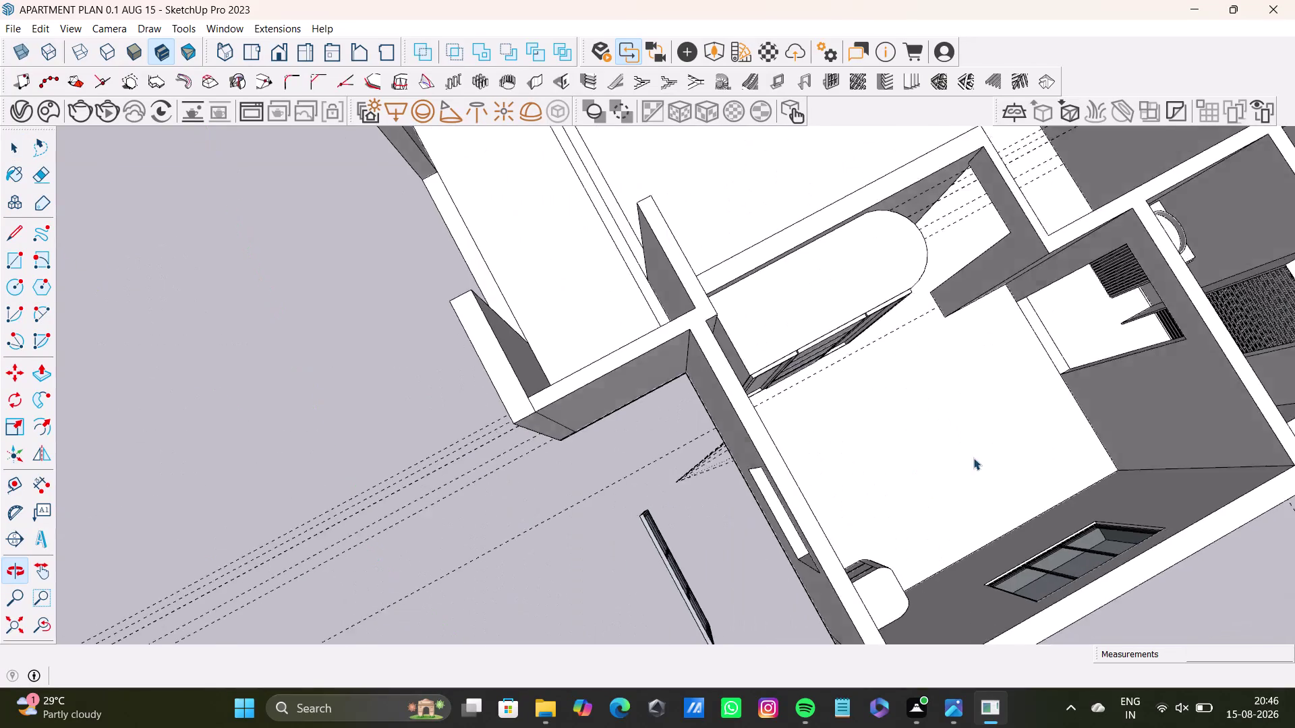
Orbit to face the sliding glass window and box-select it.
middle_drag(845, 469, 692, 357)
middle_drag(645, 443, 966, 387)
middle_drag(756, 343, 747, 284)
scroll(up, 3)
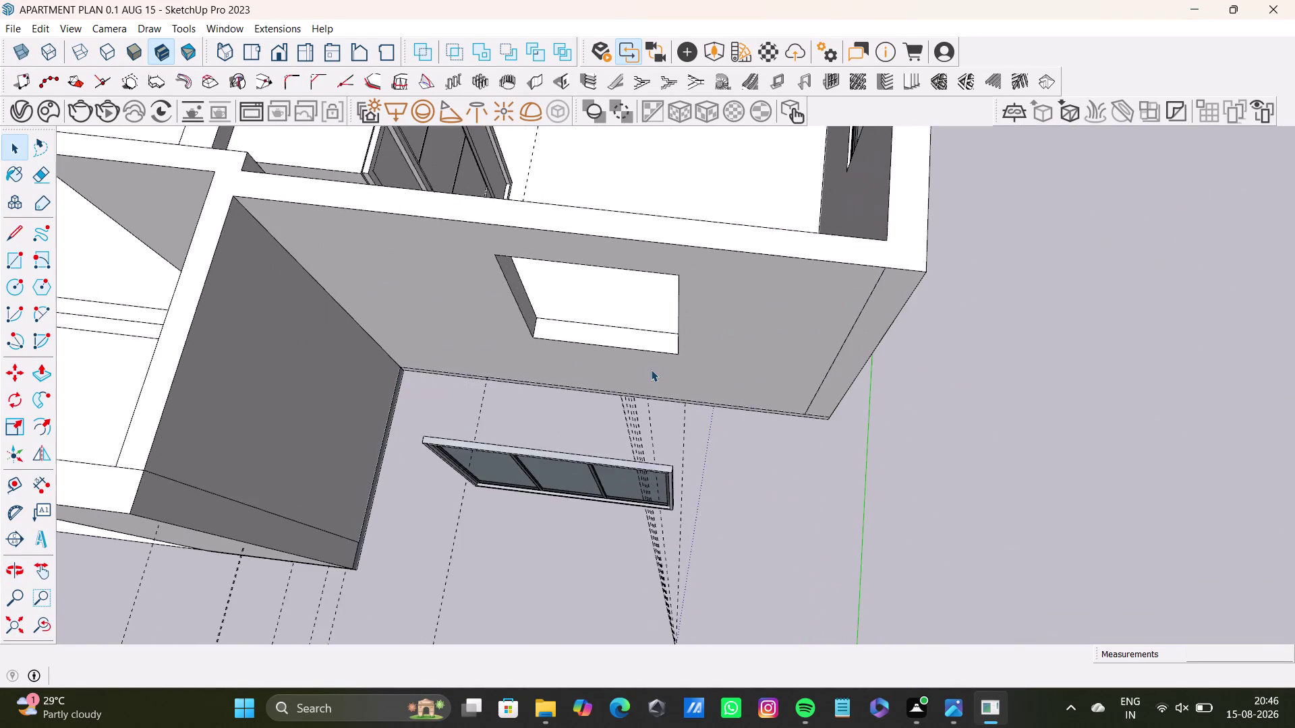
scroll(up, 3)
middle_drag(655, 356, 706, 486)
middle_drag(710, 445, 729, 307)
middle_drag(737, 309, 727, 266)
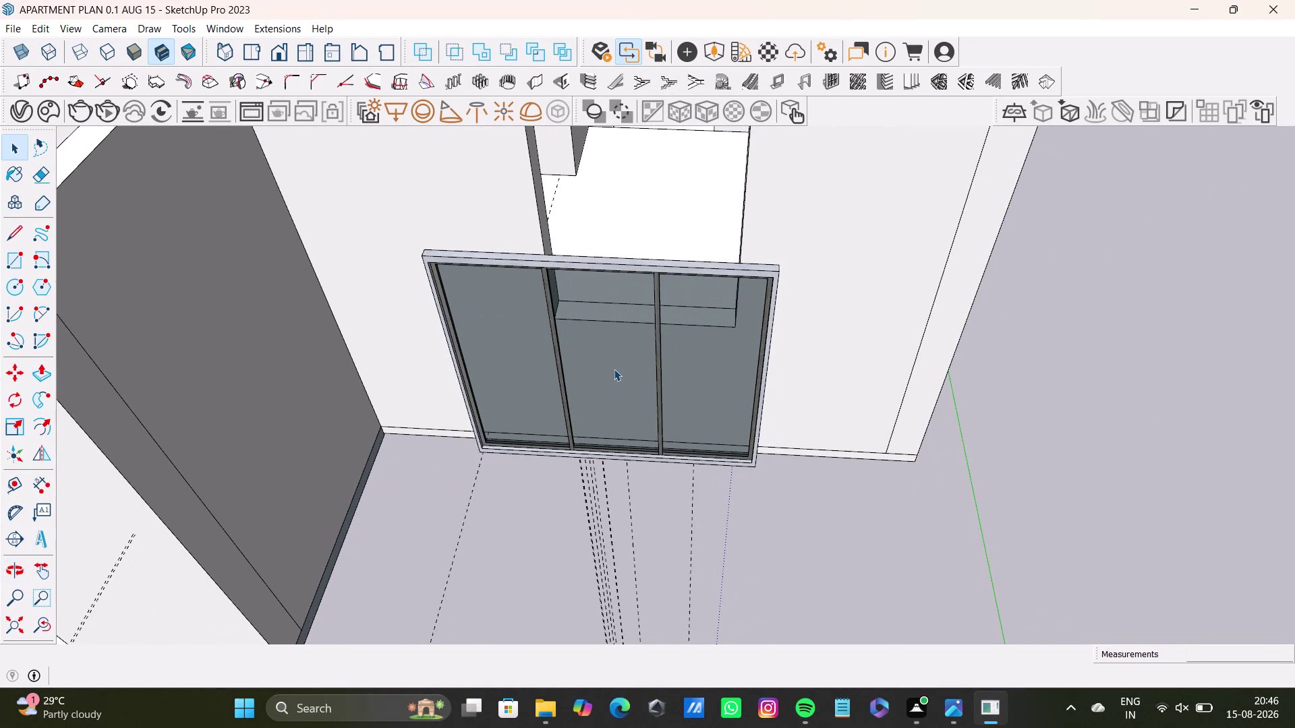
click(615, 368)
double_click(618, 369)
drag(398, 238, 866, 559)
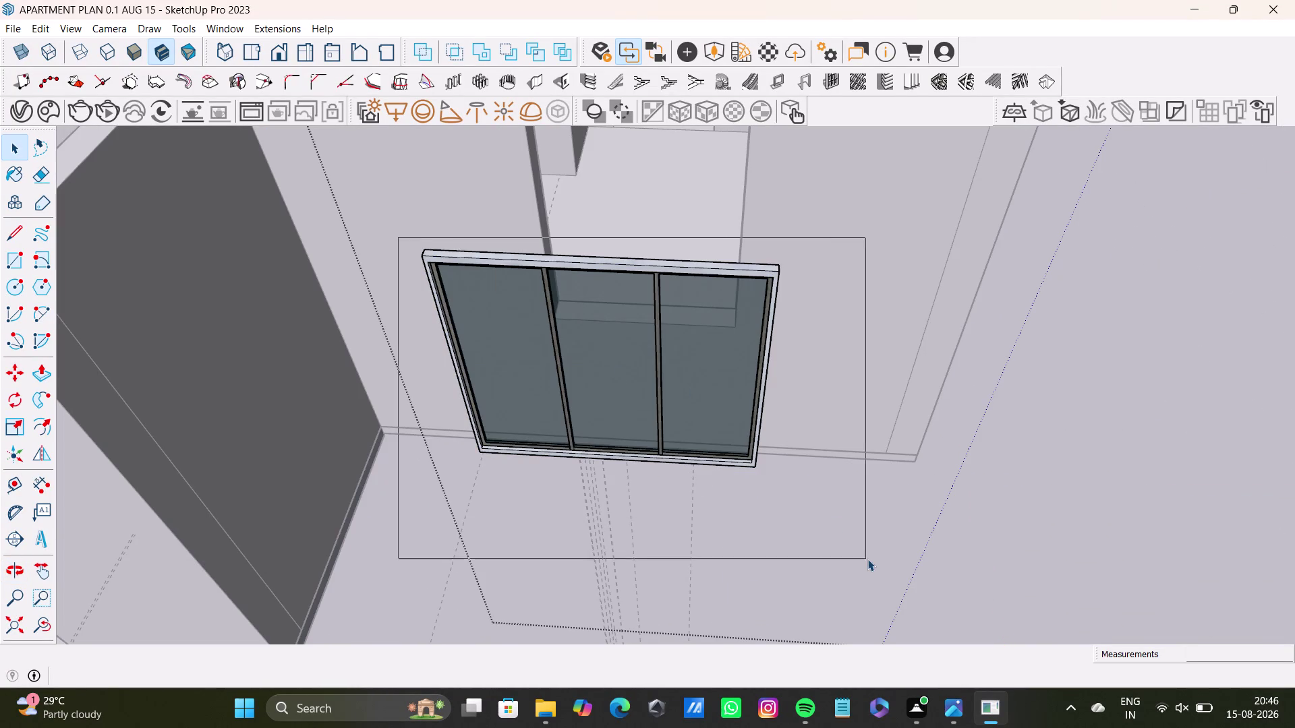
drag(865, 559, 867, 559)
Pick up the window with Move (M) and bring its lower corner into view.
key(m)
drag(607, 461, 631, 311)
middle_drag(642, 331, 778, 326)
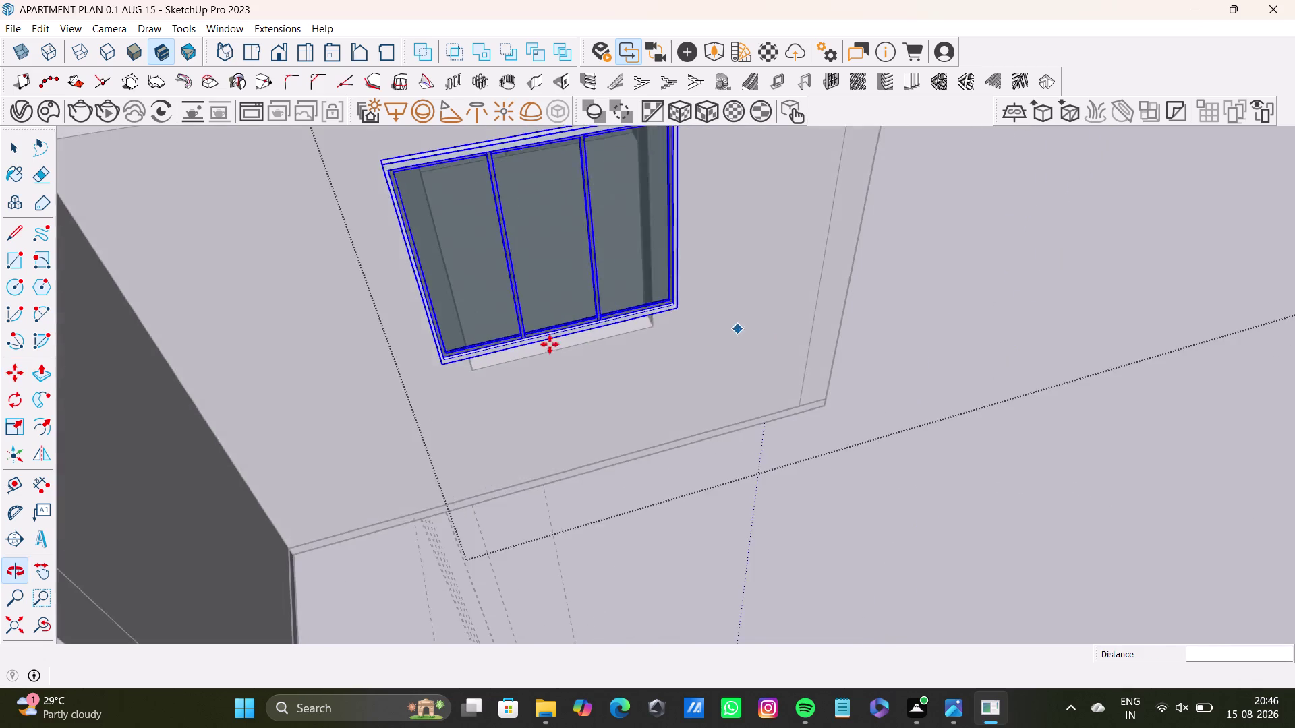
scroll(up, 3)
middle_drag(477, 342, 466, 207)
middle_drag(544, 276, 212, 366)
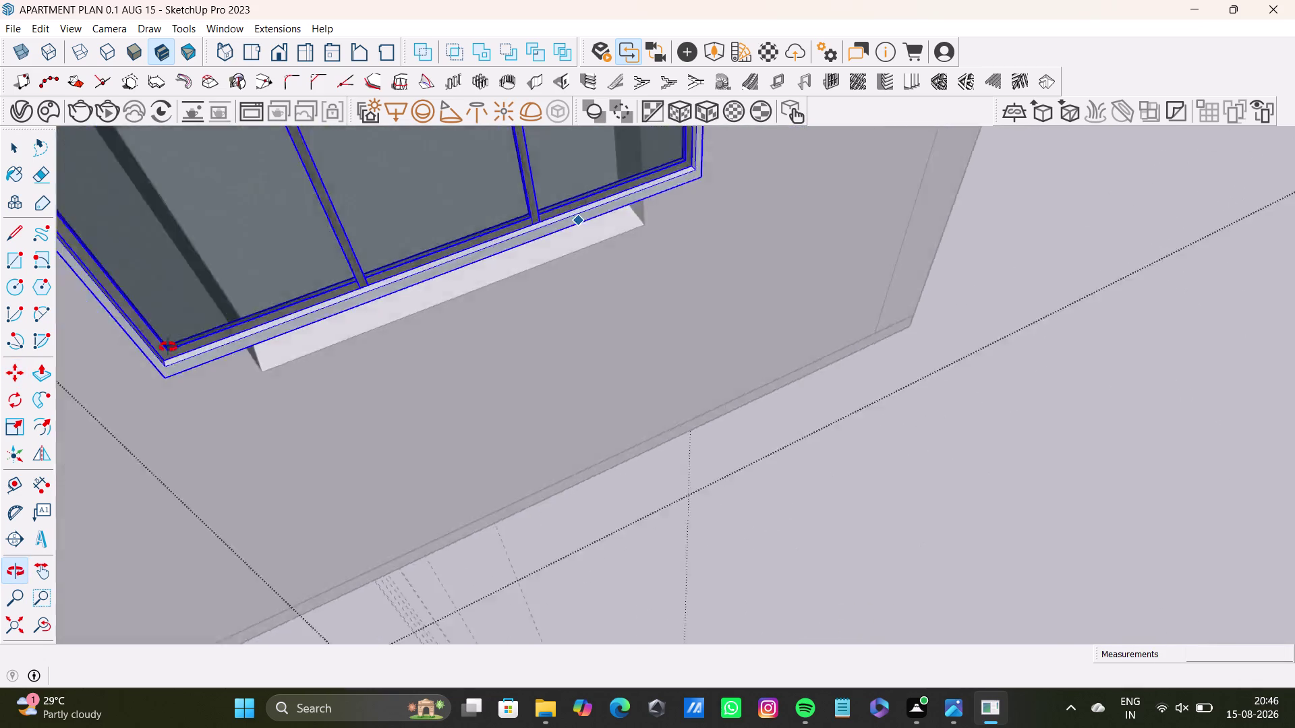
middle_drag(212, 367, 168, 348)
scroll(down, 3)
middle_drag(515, 301, 539, 521)
scroll(up, 3)
middle_drag(529, 446, 607, 422)
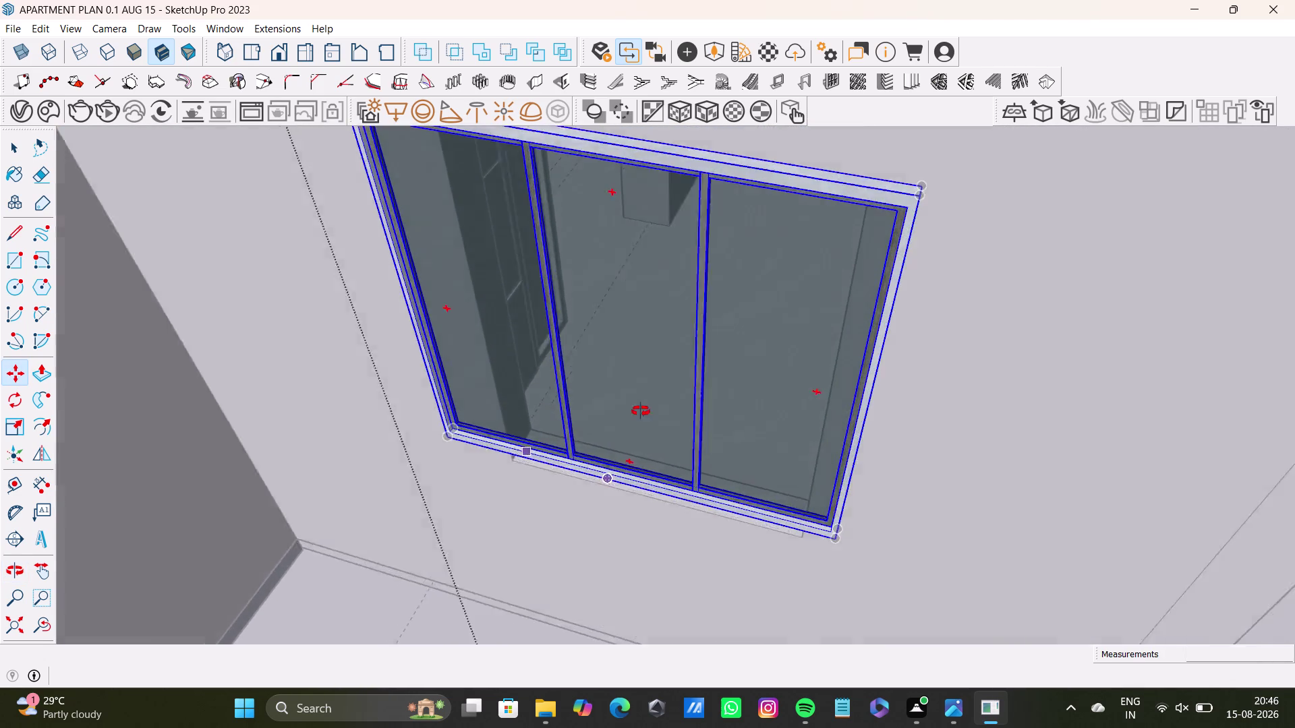
middle_drag(607, 422, 710, 372)
Snap the window's bottom corner to the opening's corner, placing it in the wall opening.
drag(473, 501, 536, 514)
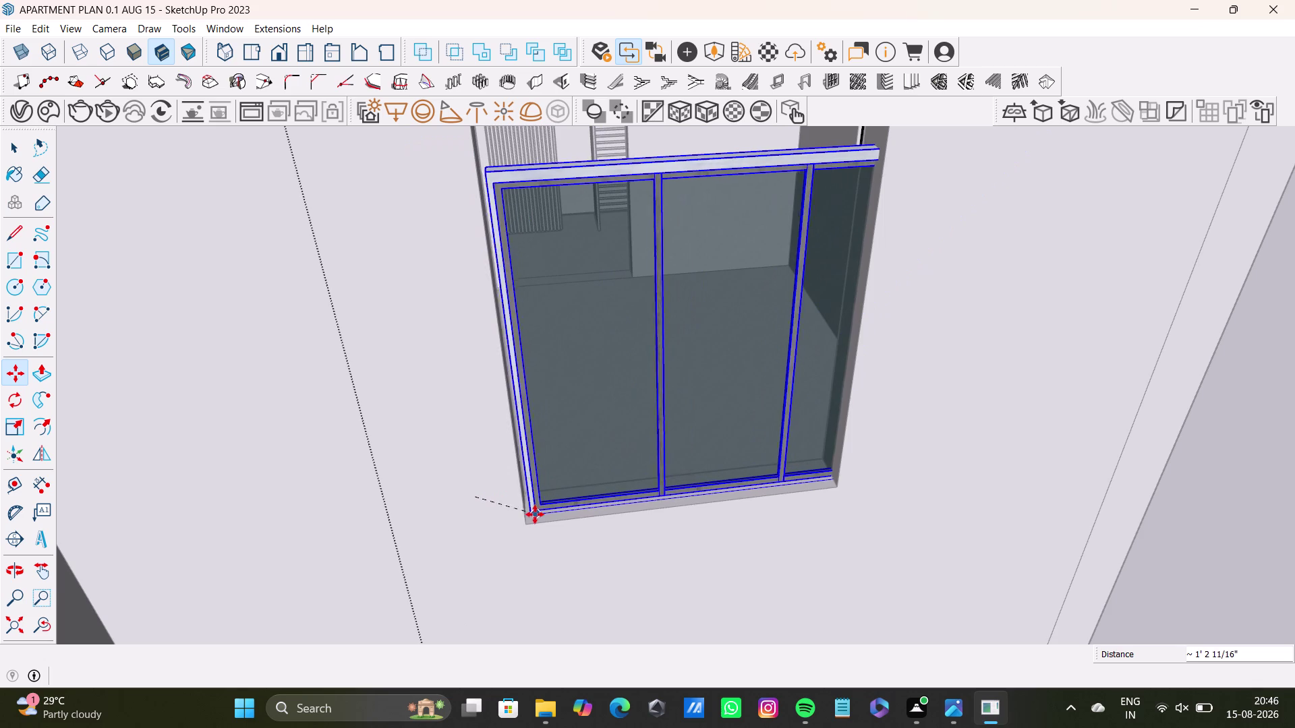
drag(536, 515, 530, 520)
click(530, 520)
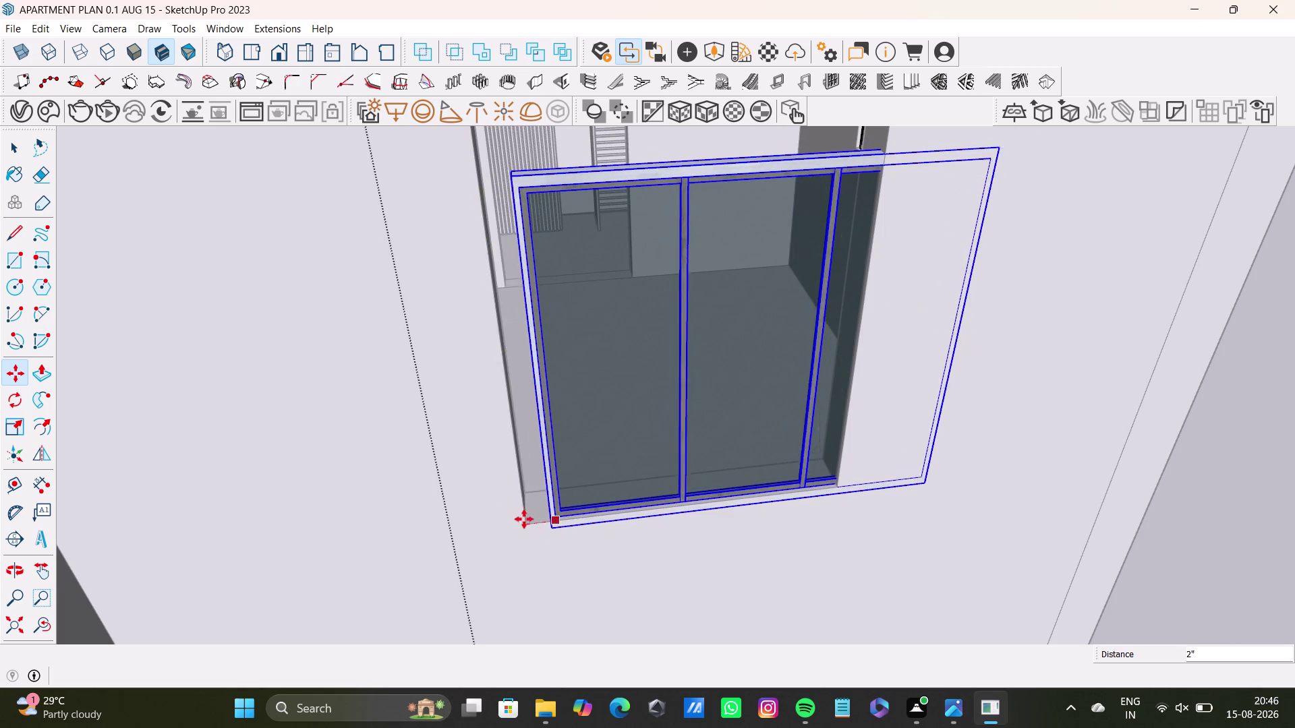
click(531, 504)
middle_drag(634, 494, 537, 547)
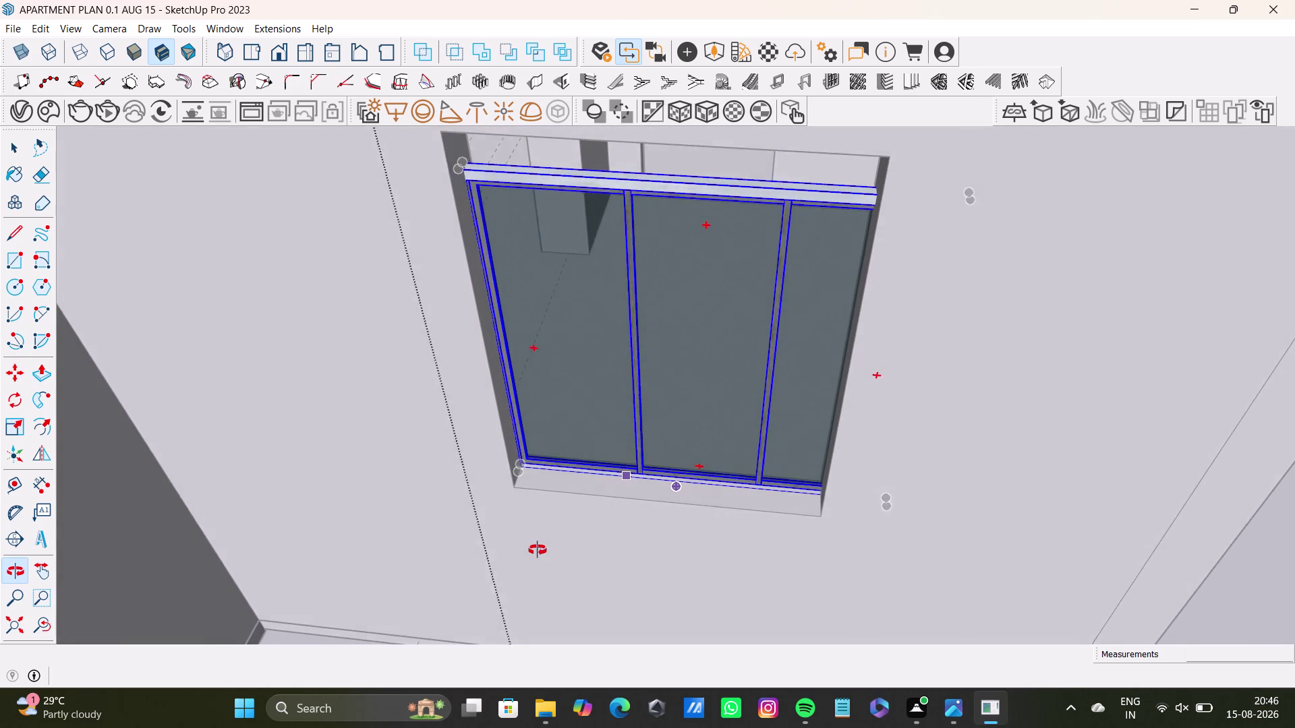
middle_drag(537, 546, 537, 557)
Start Scale (S) and orbit out to check the window against the wall.
key(s)
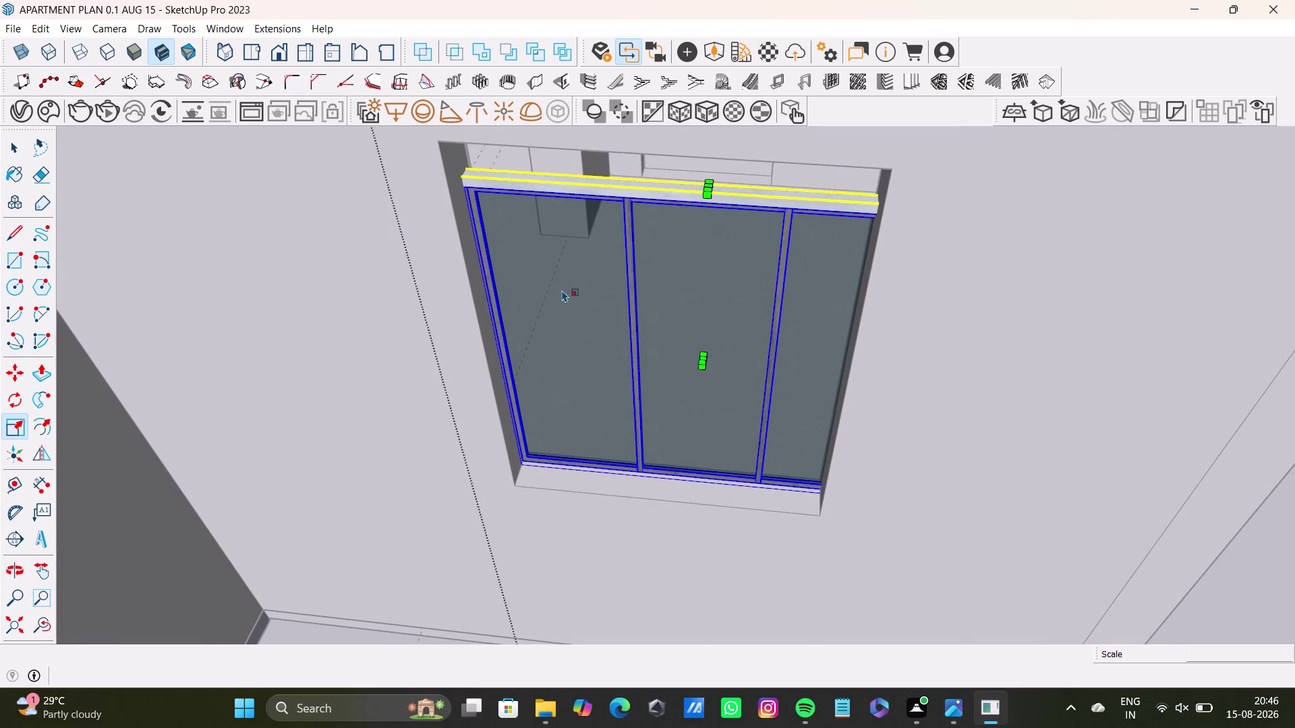
middle_drag(561, 290, 548, 459)
middle_drag(555, 478, 652, 439)
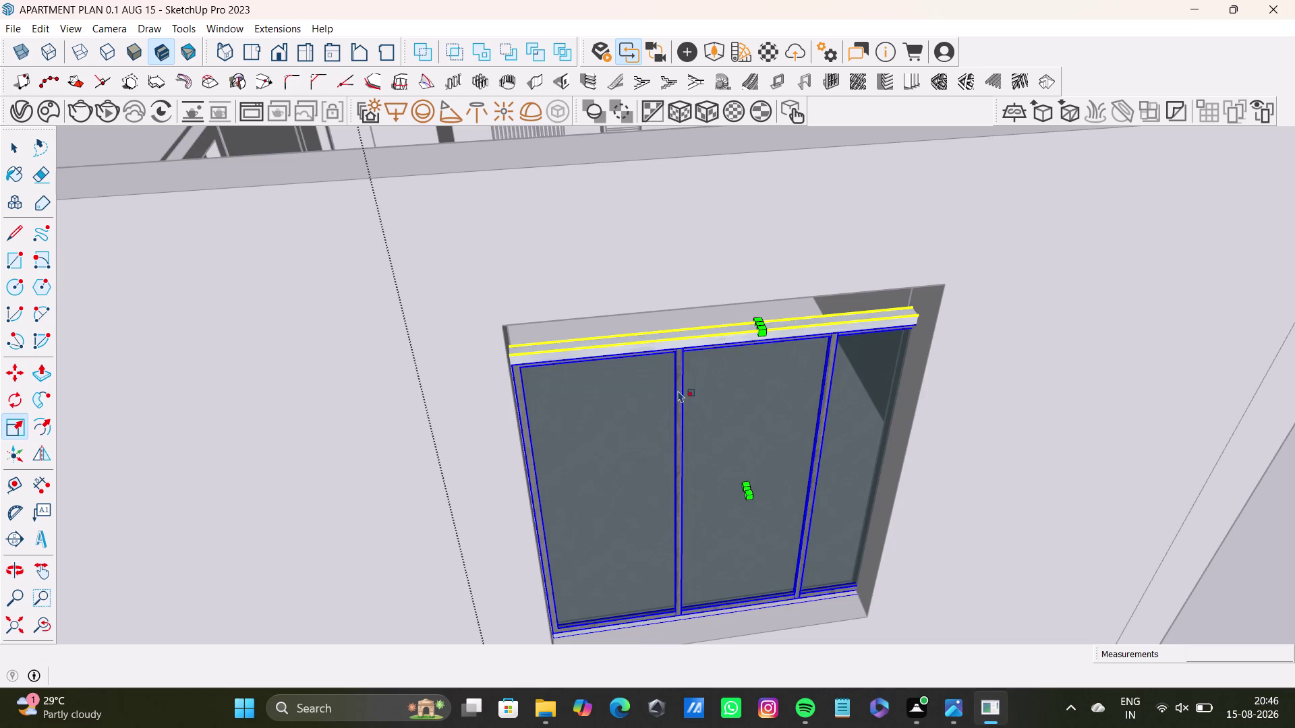
scroll(down, 3)
middle_drag(690, 445, 564, 475)
middle_drag(663, 517, 552, 534)
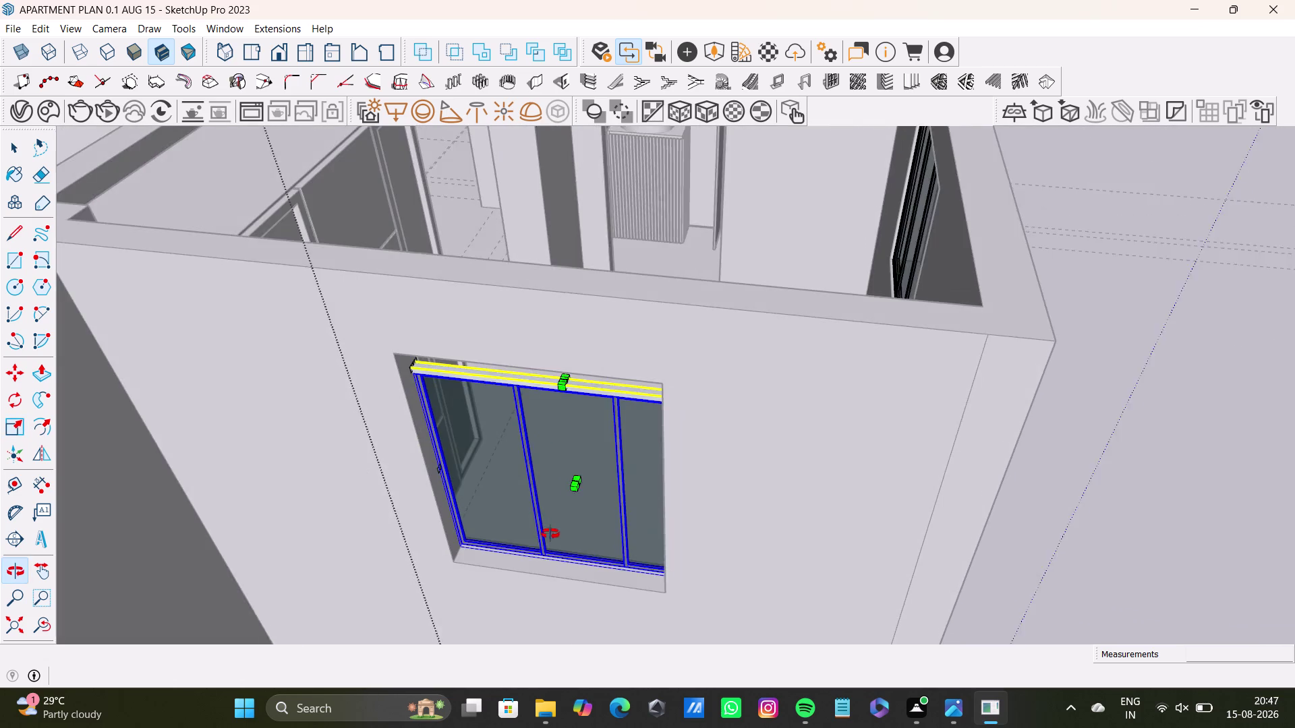
middle_drag(552, 534, 534, 527)
scroll(up, 3)
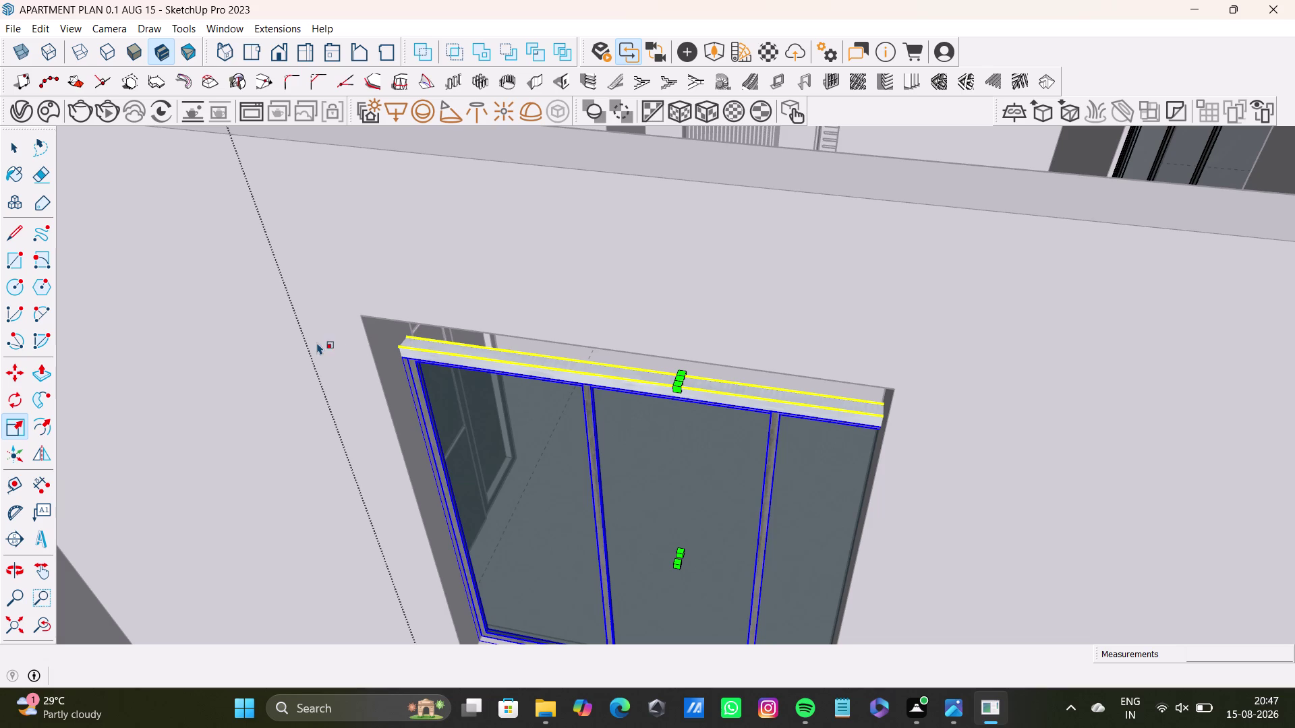
View the wall straight on, confirm the window's opening-wide width, and return to Select.
scroll(down, 3)
middle_drag(458, 507, 516, 448)
middle_drag(523, 462, 642, 488)
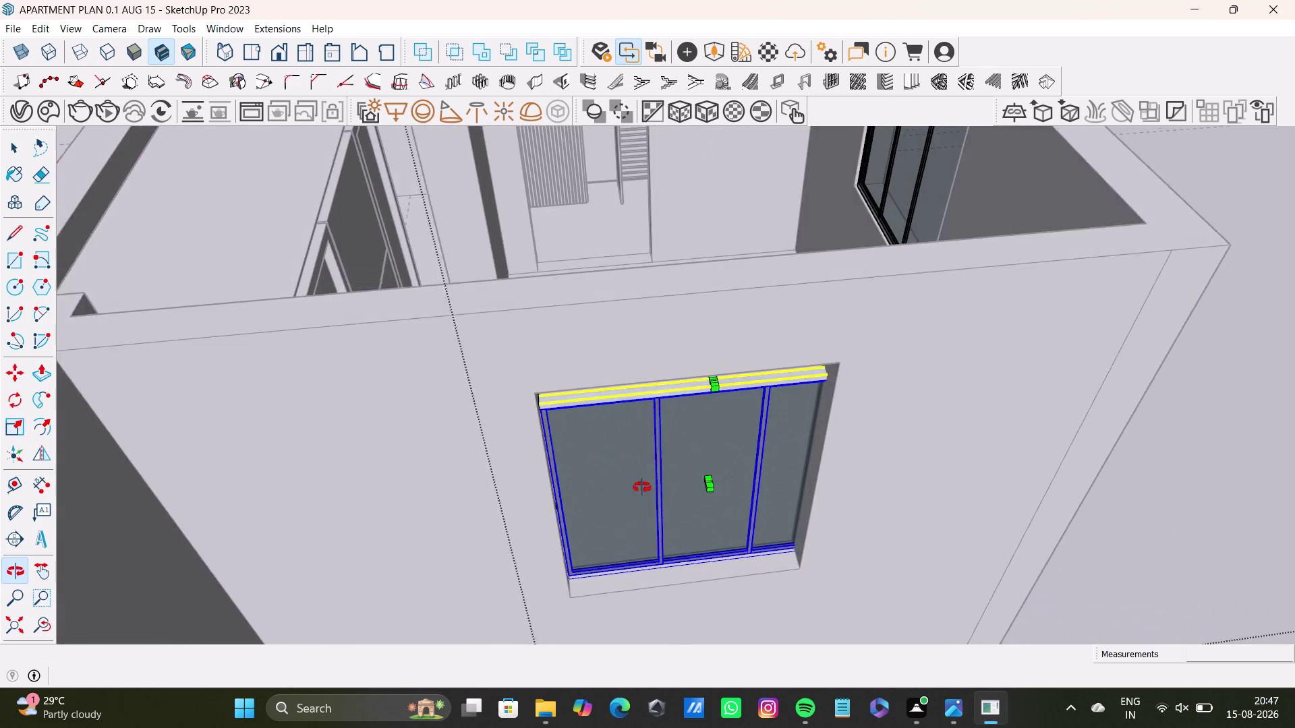
middle_drag(642, 488, 586, 533)
middle_drag(590, 531, 518, 507)
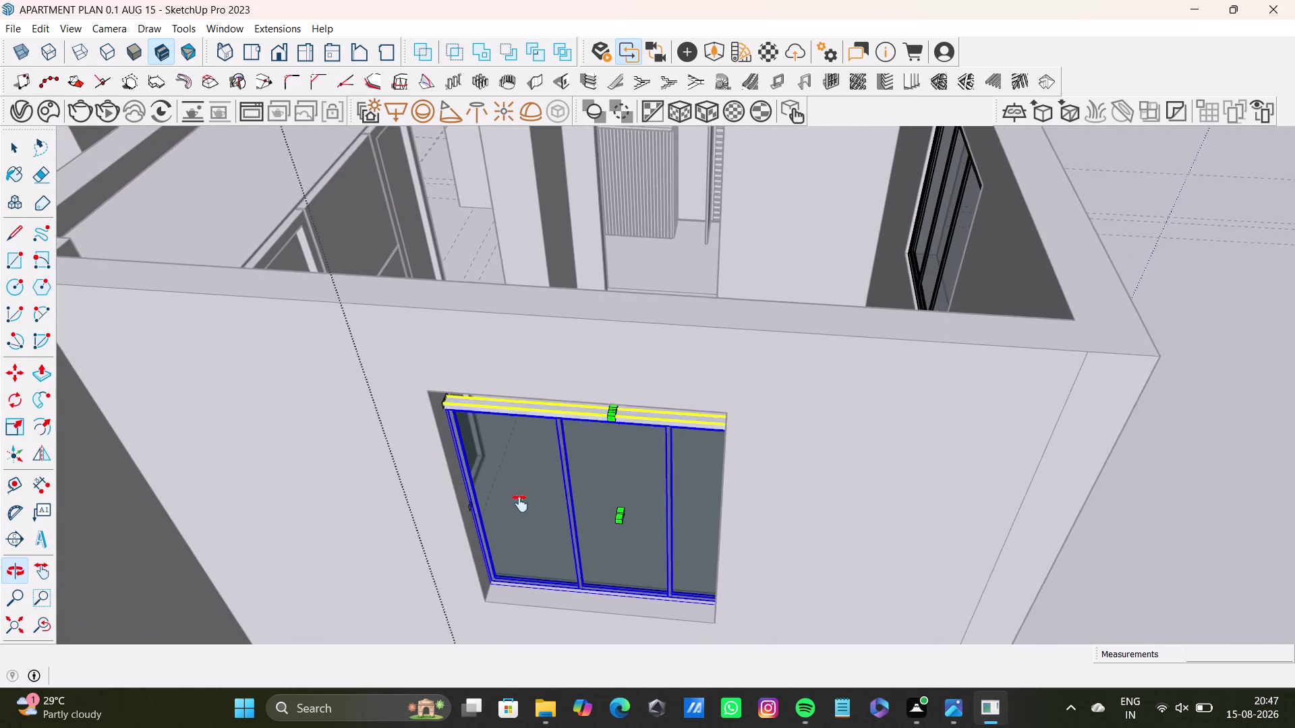
middle_drag(518, 507, 532, 549)
middle_drag(571, 534, 522, 627)
middle_drag(537, 604, 561, 509)
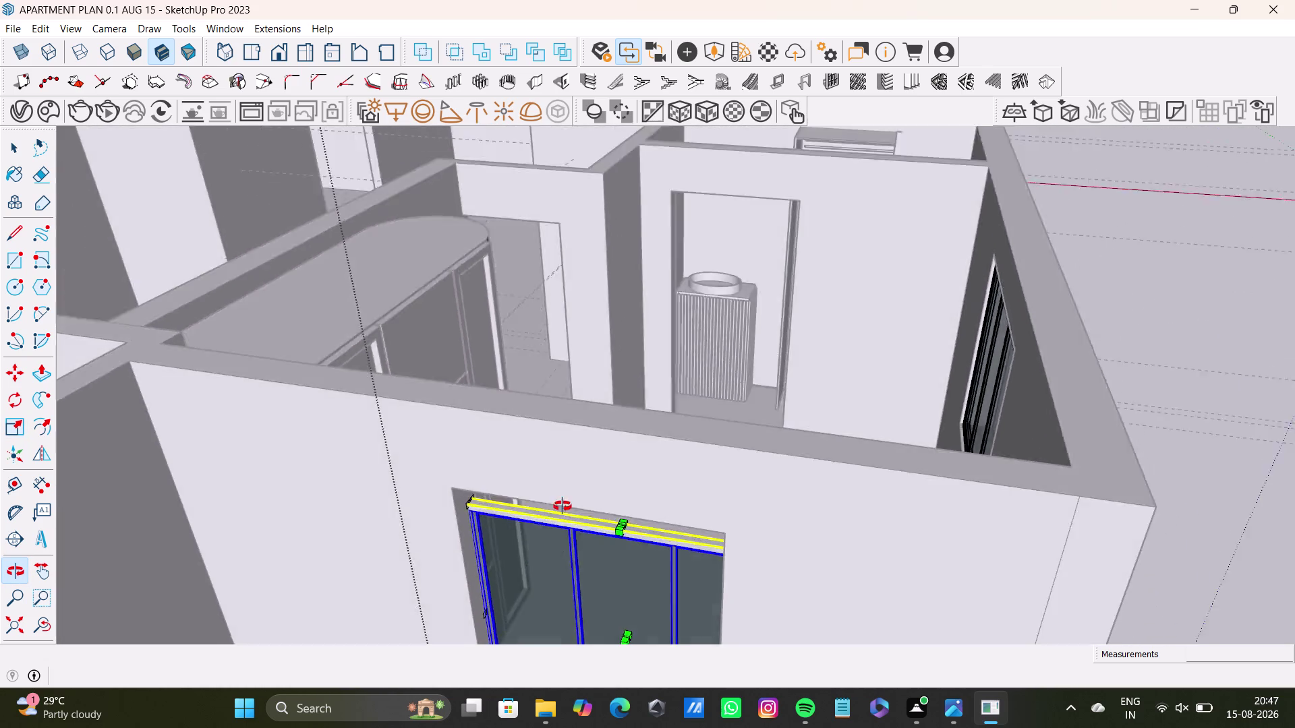
middle_drag(561, 509, 591, 401)
middle_drag(572, 563, 577, 351)
middle_drag(585, 382, 585, 485)
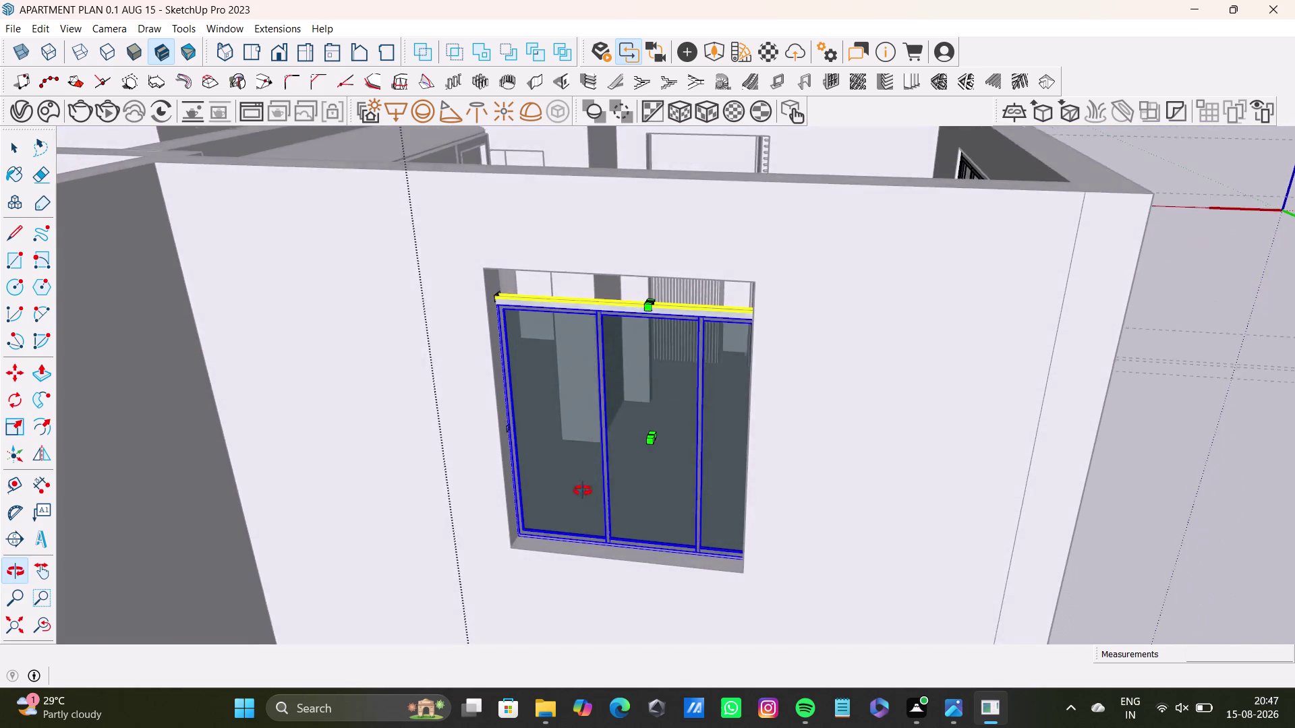
middle_drag(585, 485, 579, 505)
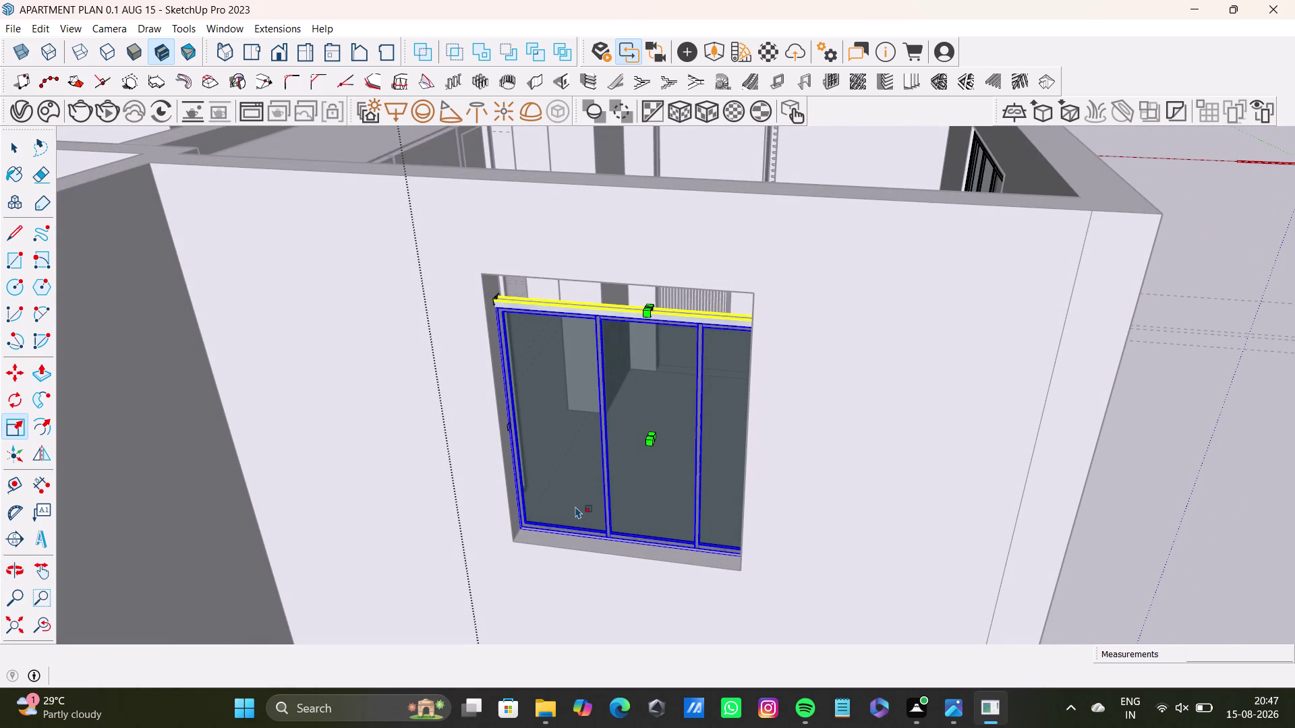
key(q)
key(space)
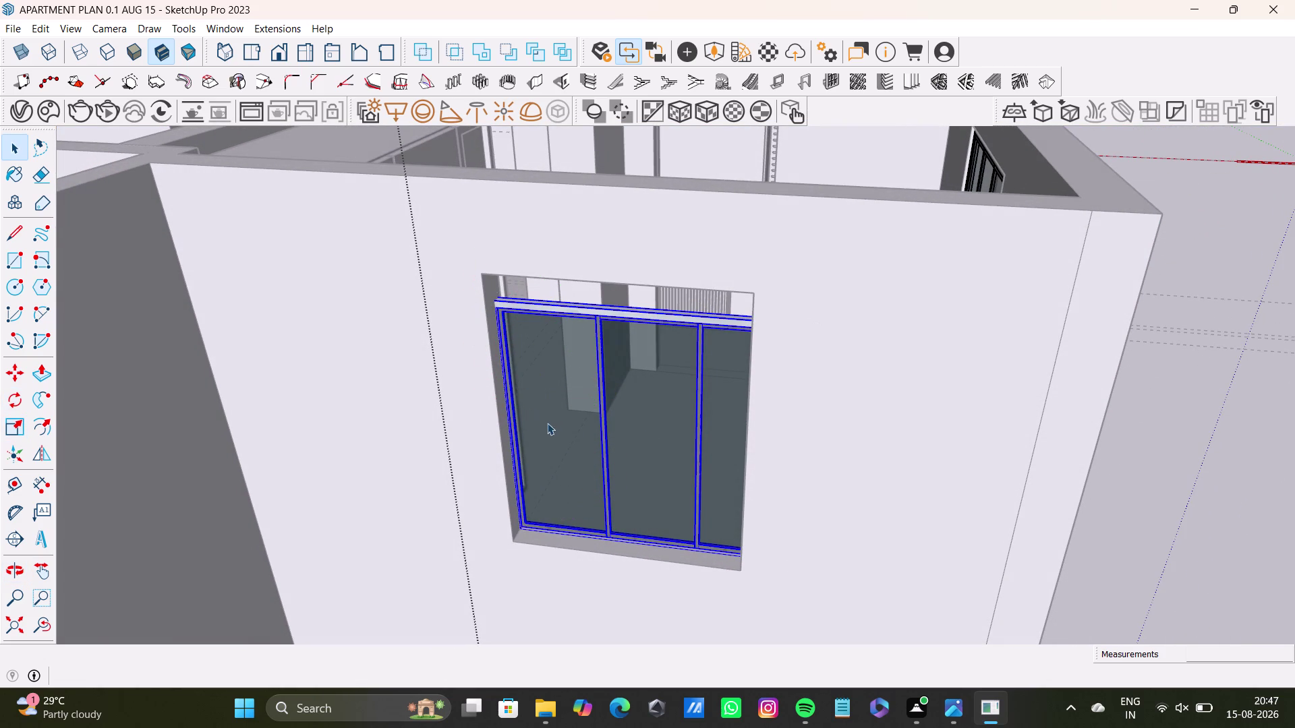
Zoom and orbit in close to inspect the window's top edge.
scroll(up, 3)
middle_drag(548, 407, 555, 488)
middle_drag(544, 480, 540, 574)
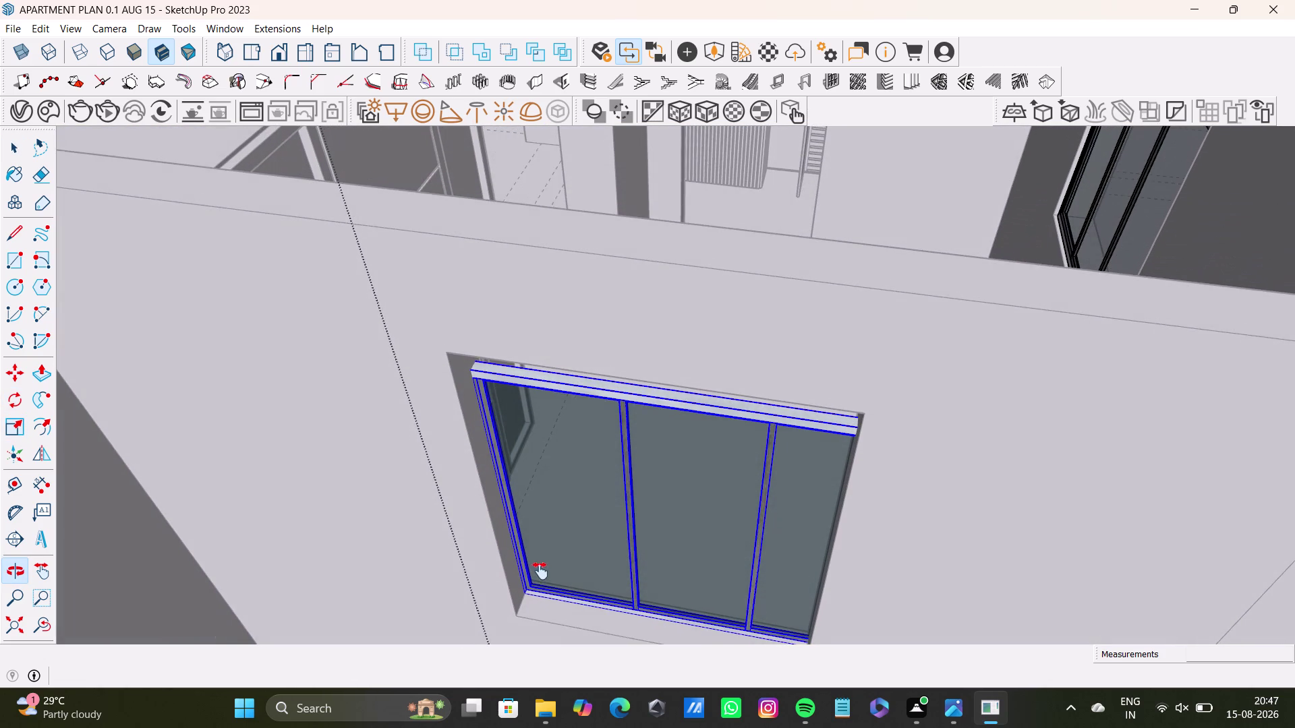
middle_drag(541, 573, 540, 560)
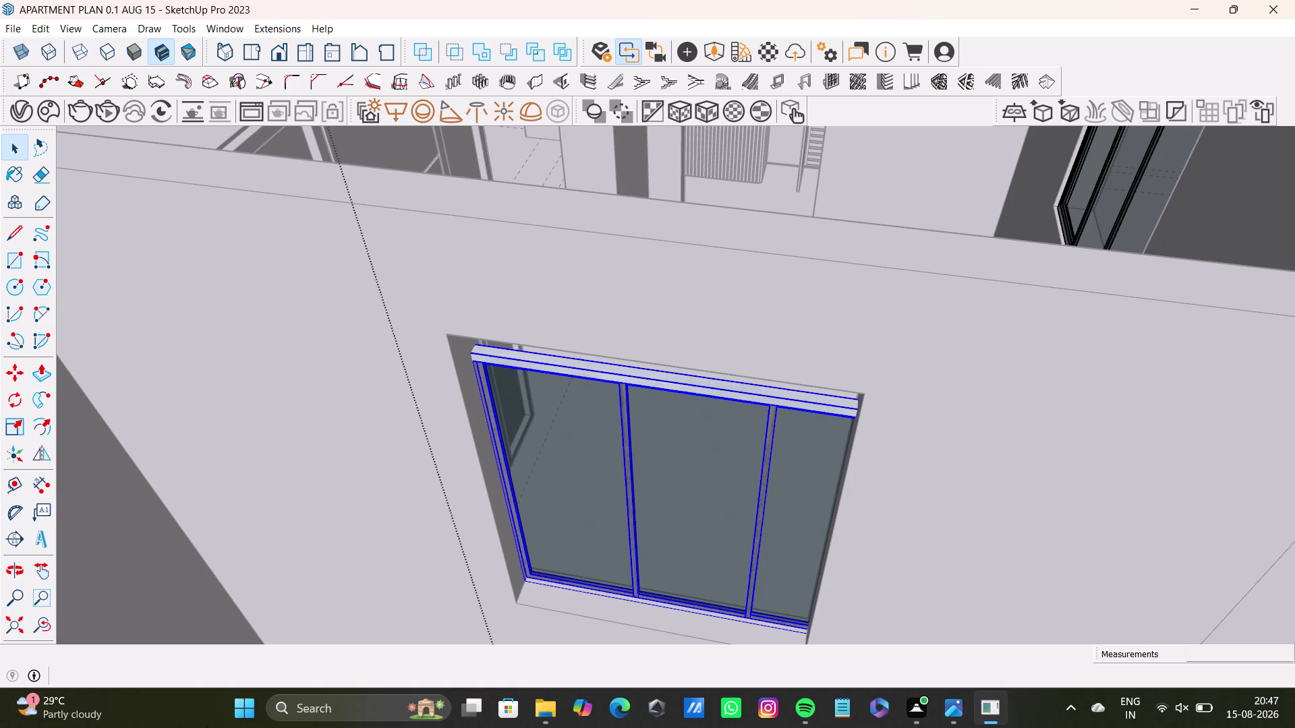
Reactivate Scale and view the gap between the window top and the opening.
key(w)
key(s)
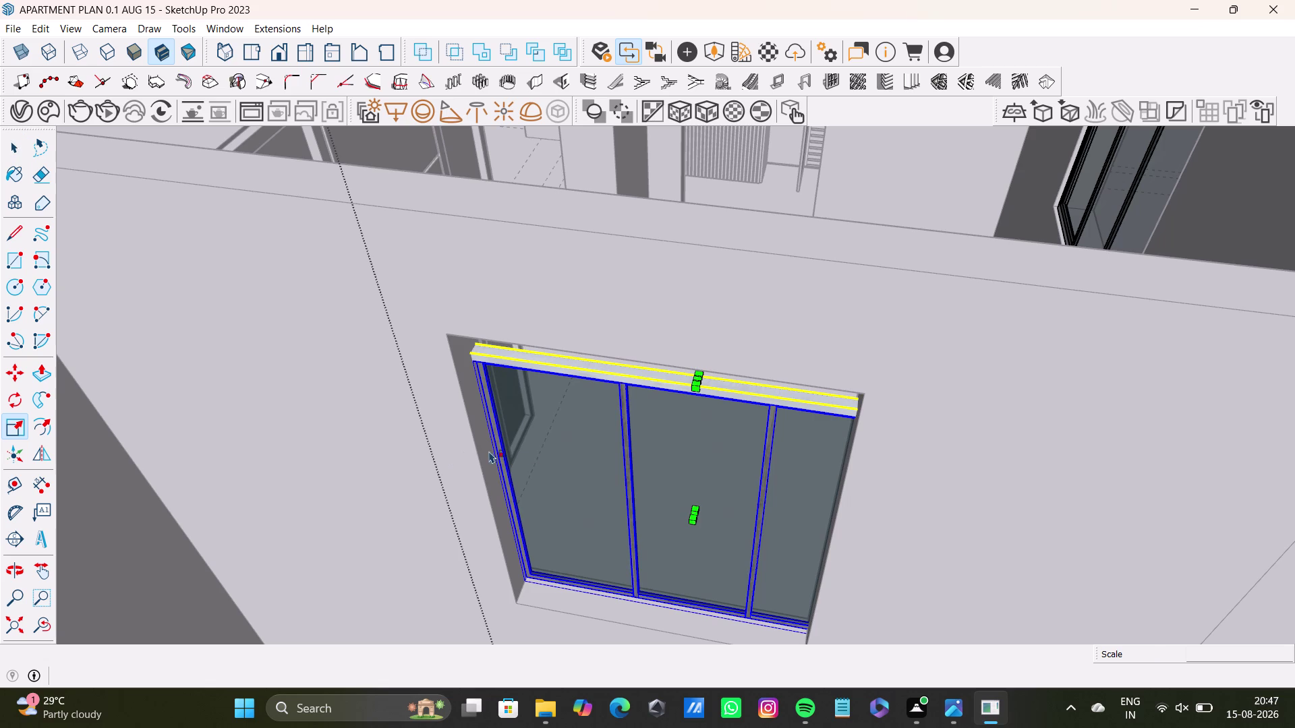
middle_drag(564, 458, 483, 581)
middle_drag(474, 558, 463, 449)
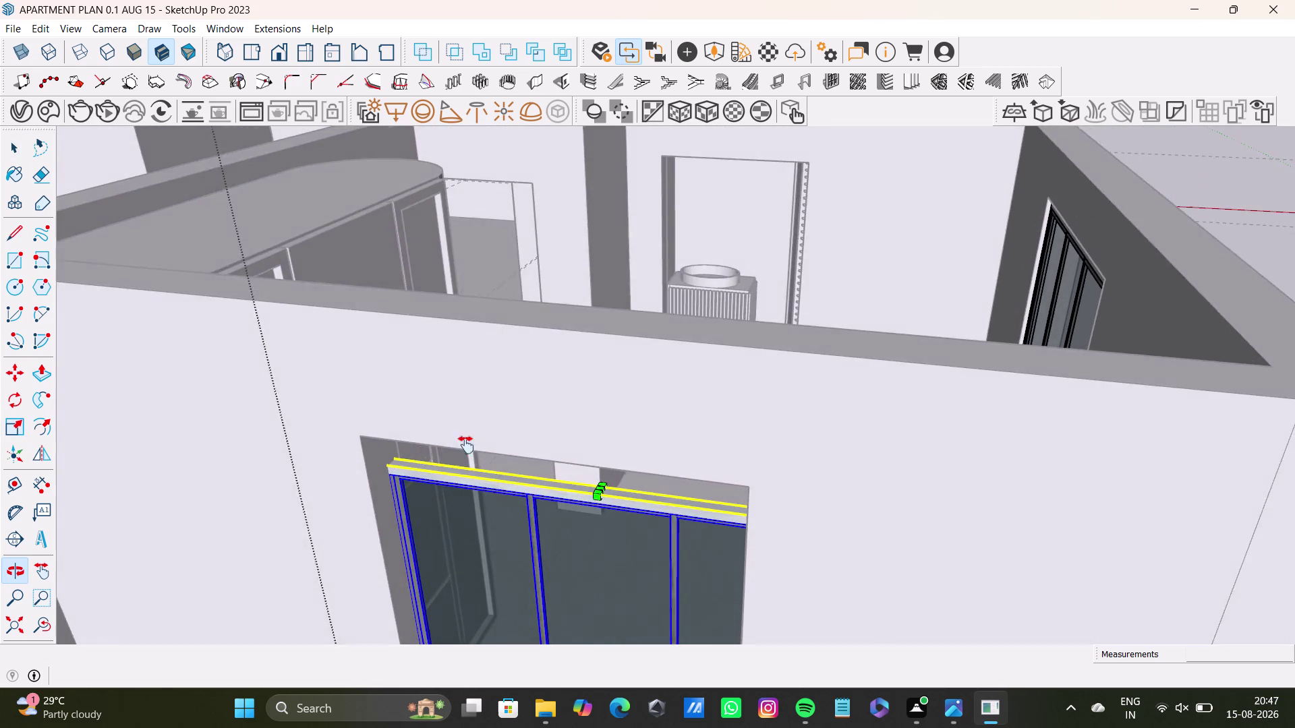
middle_drag(464, 450, 501, 358)
scroll(down, 3)
middle_drag(513, 426, 518, 459)
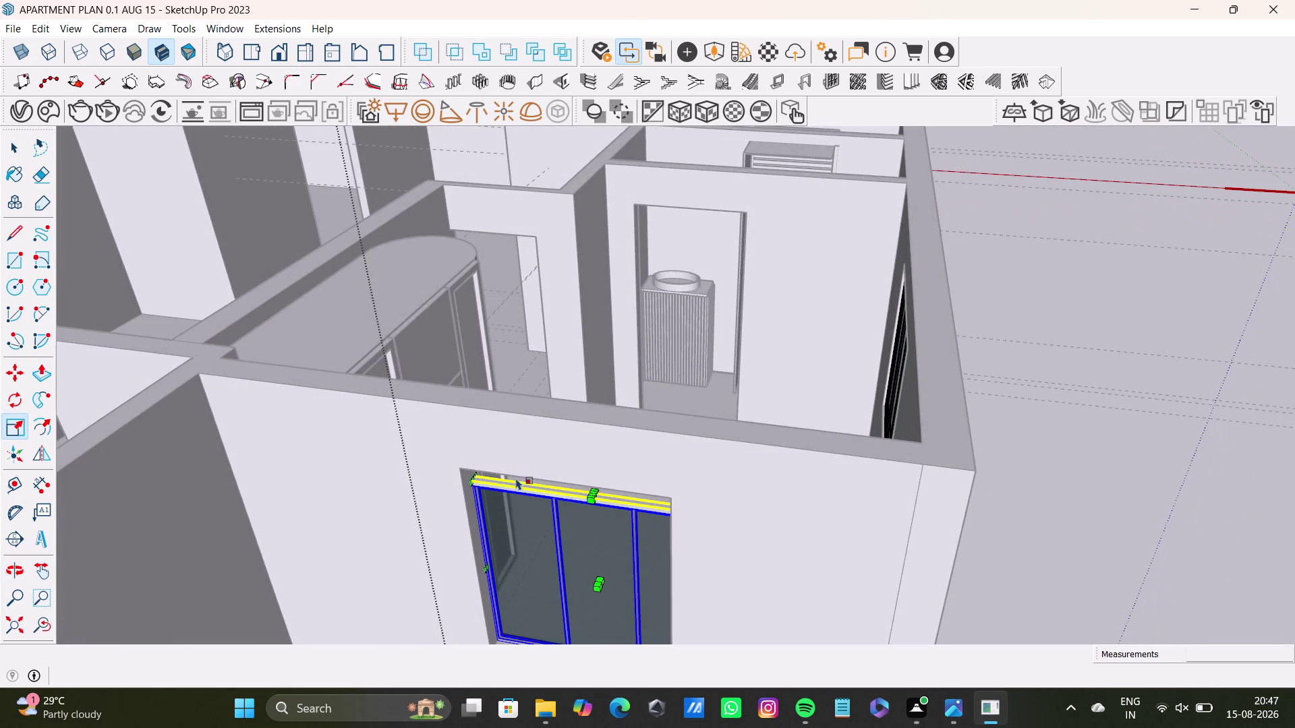
middle_drag(516, 480, 506, 421)
scroll(up, 3)
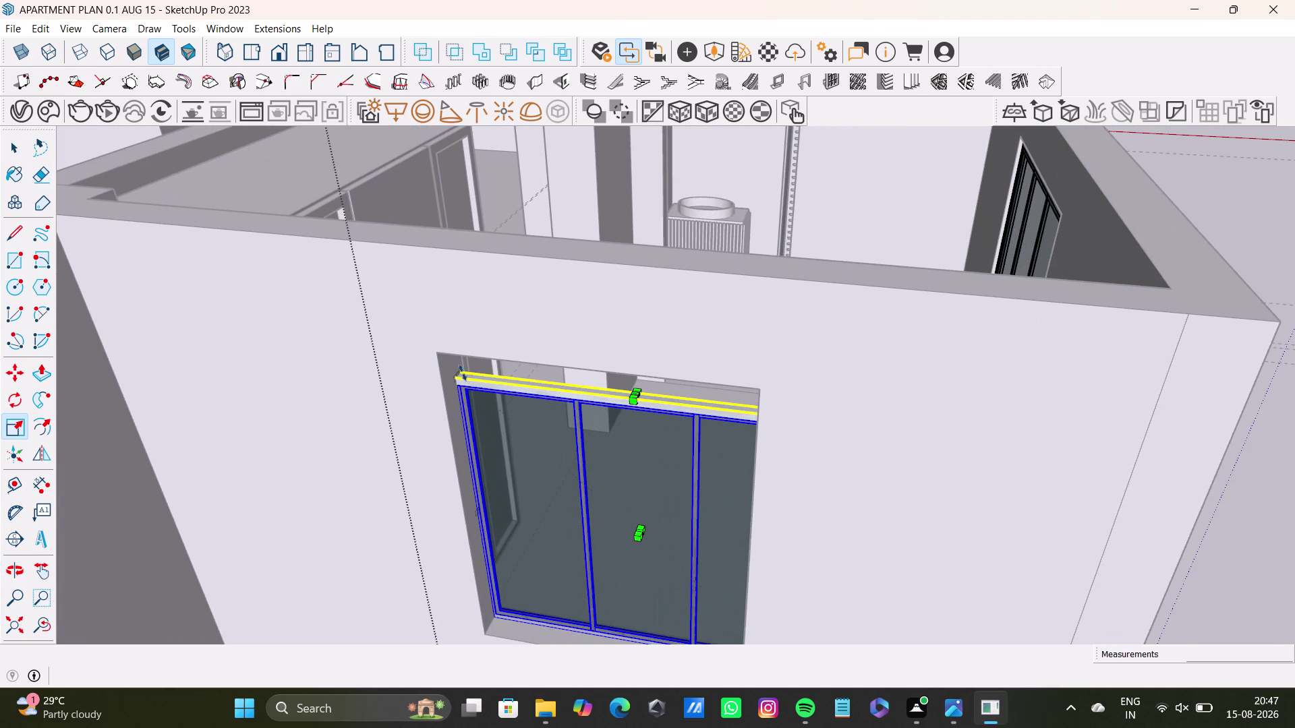